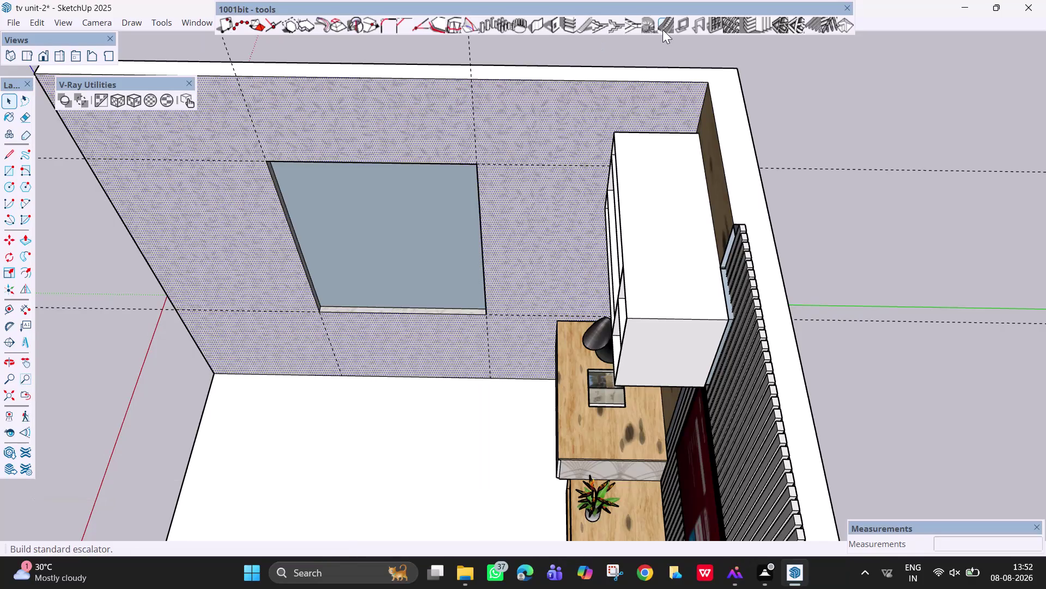
Check the window frame settings and toolbar list, then close them without creating anything.
click(714, 26)
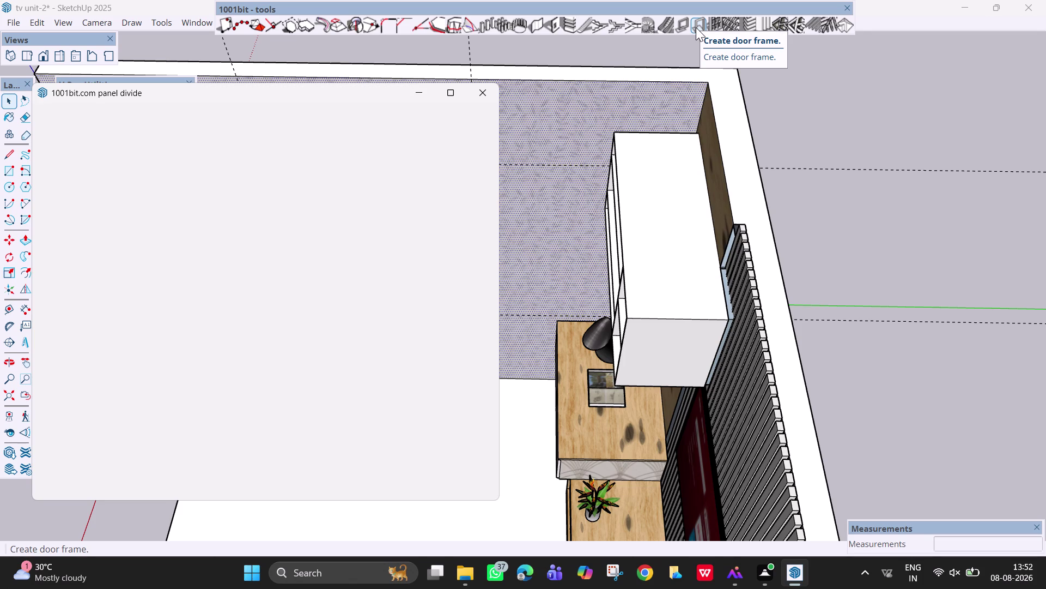
right_click(696, 27)
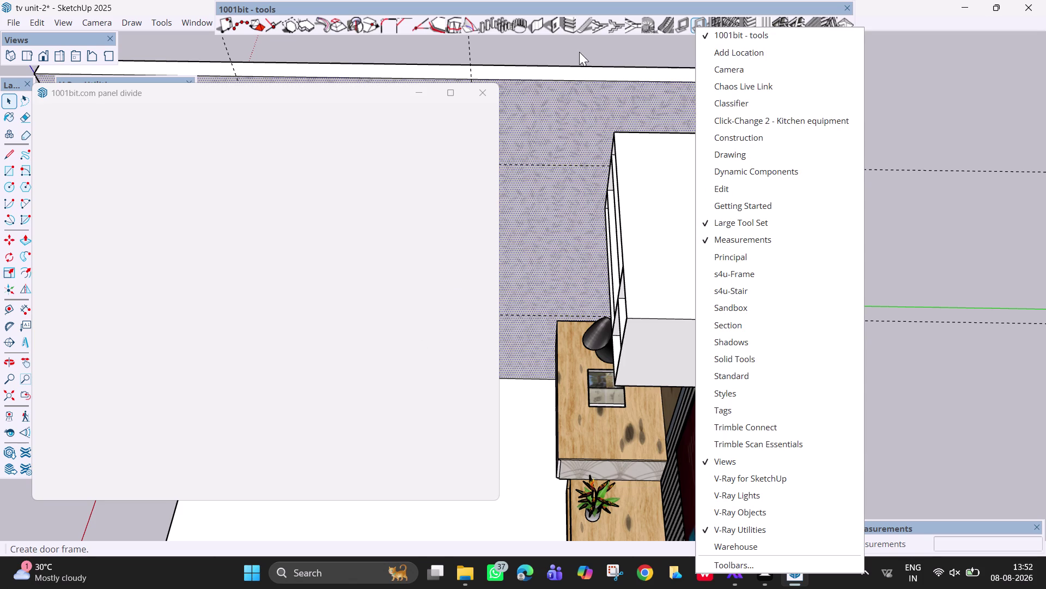
click(580, 50)
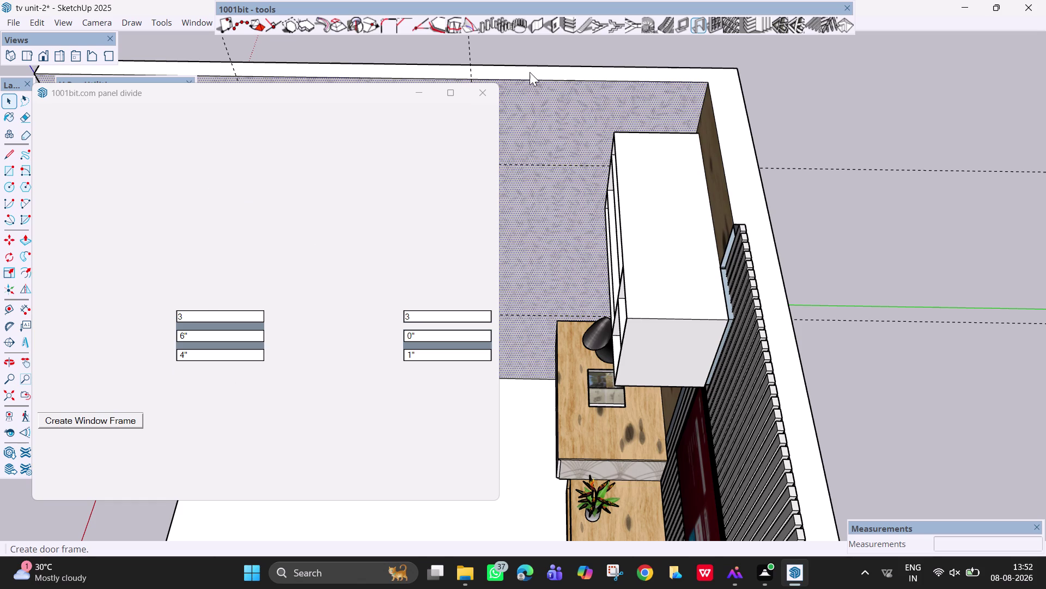
click(486, 94)
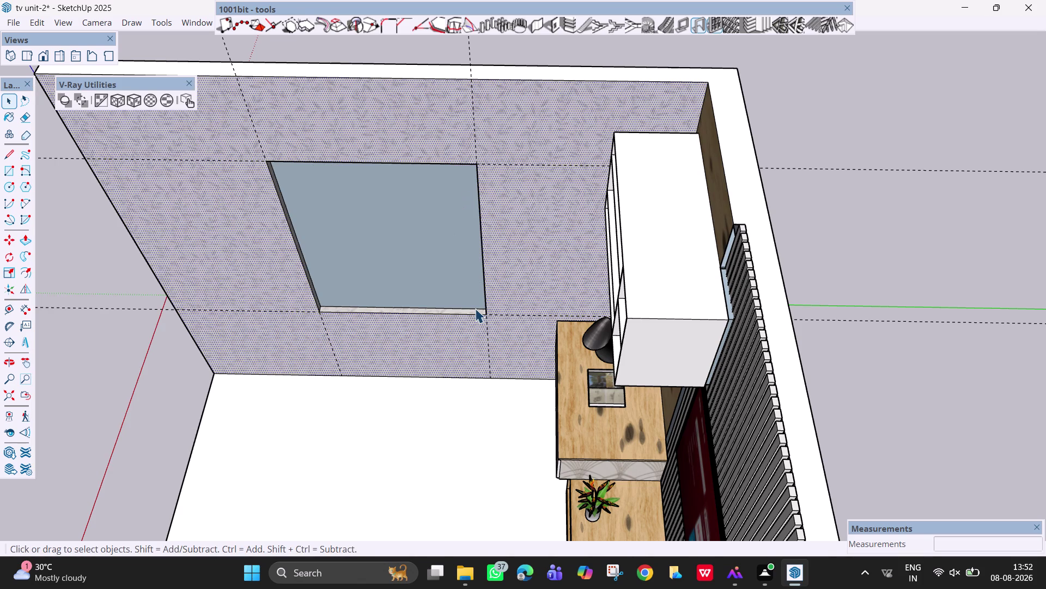
Bring the TV panel into view, save 'tv unit-2', and open the Downloads folder.
middle_drag(534, 237, 665, 175)
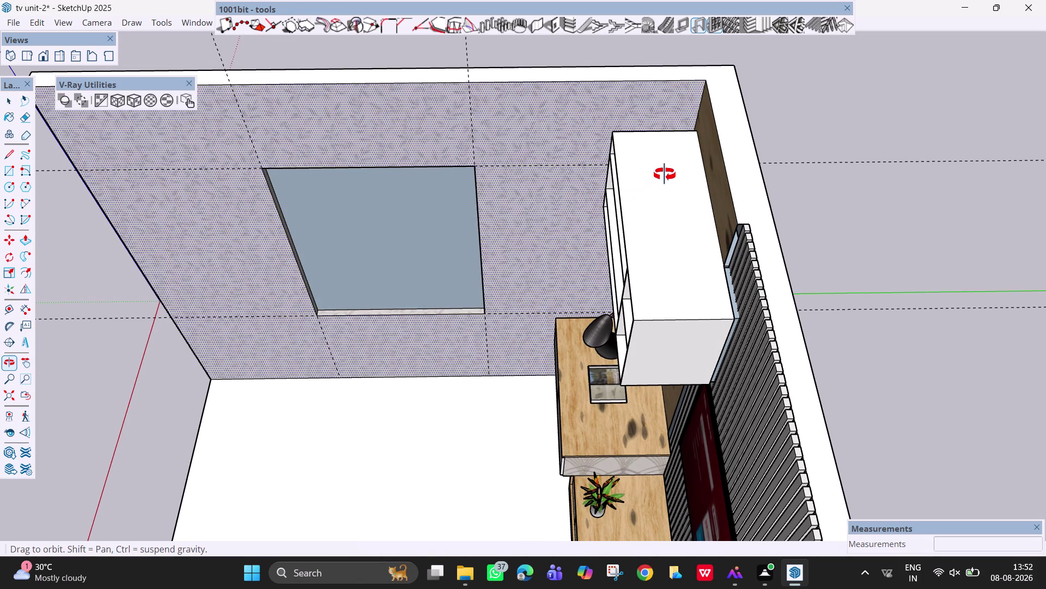
middle_drag(664, 175, 666, 173)
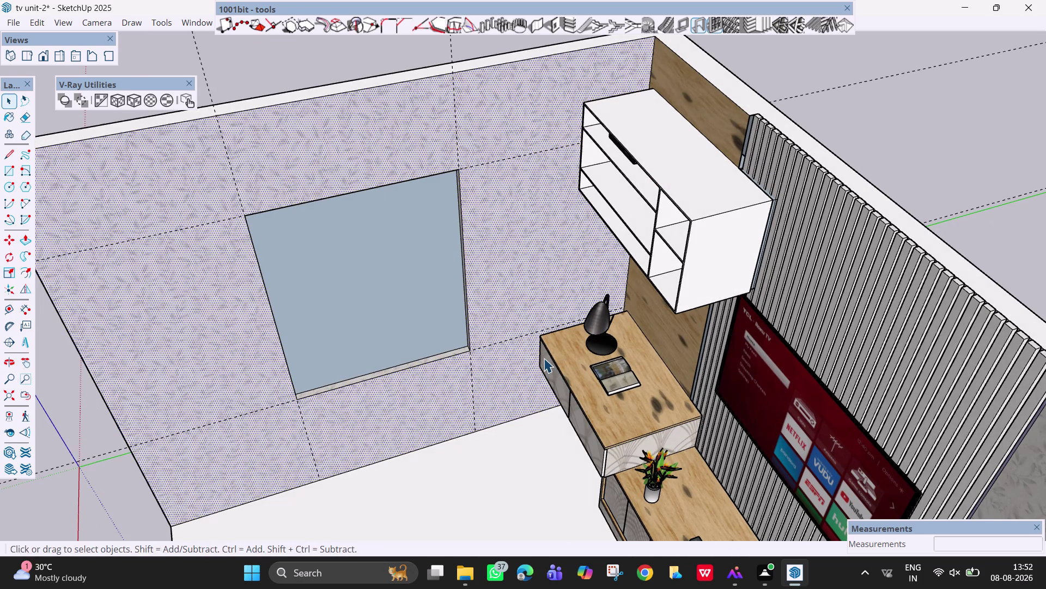
key(ctrl+s)
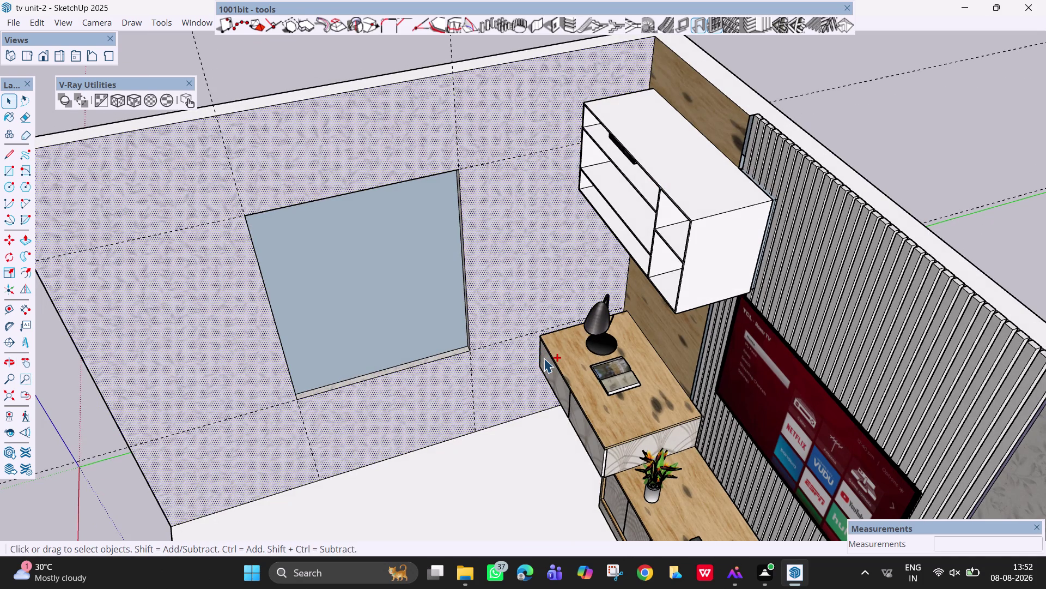
click(967, 1)
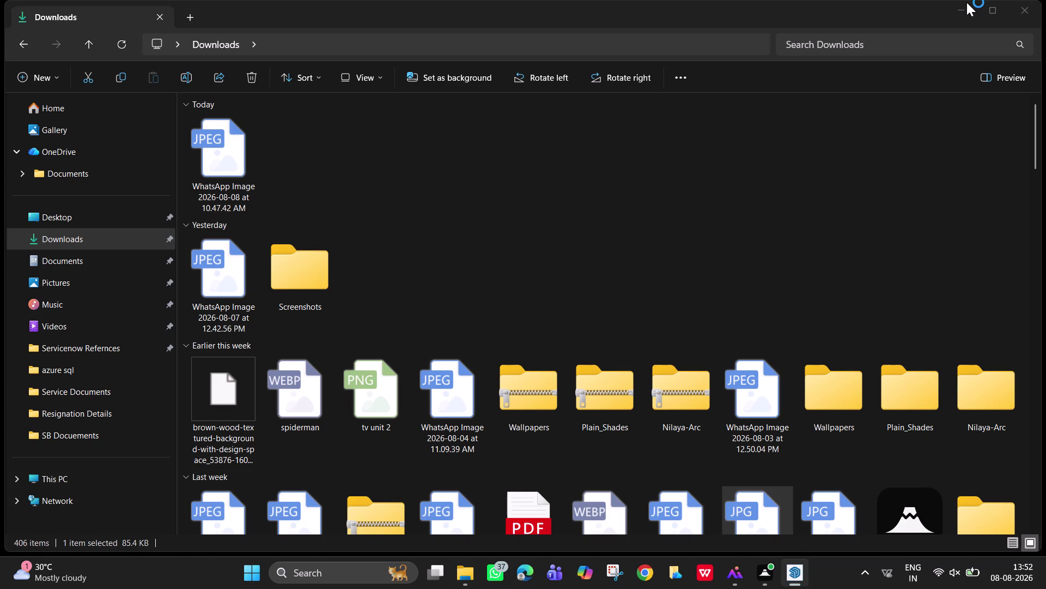